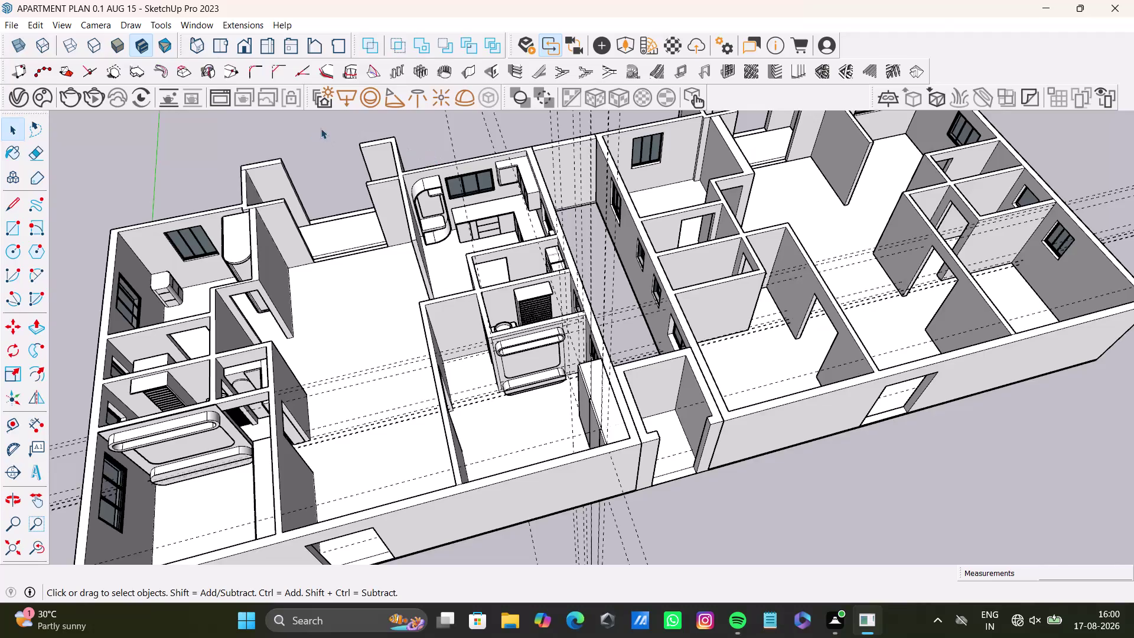
Orbit and zoom around the apartment to look down into the left bedroom and bathrooms.
scroll(up, 3)
scroll(down, 3)
middle_drag(358, 241, 445, 210)
scroll(up, 3)
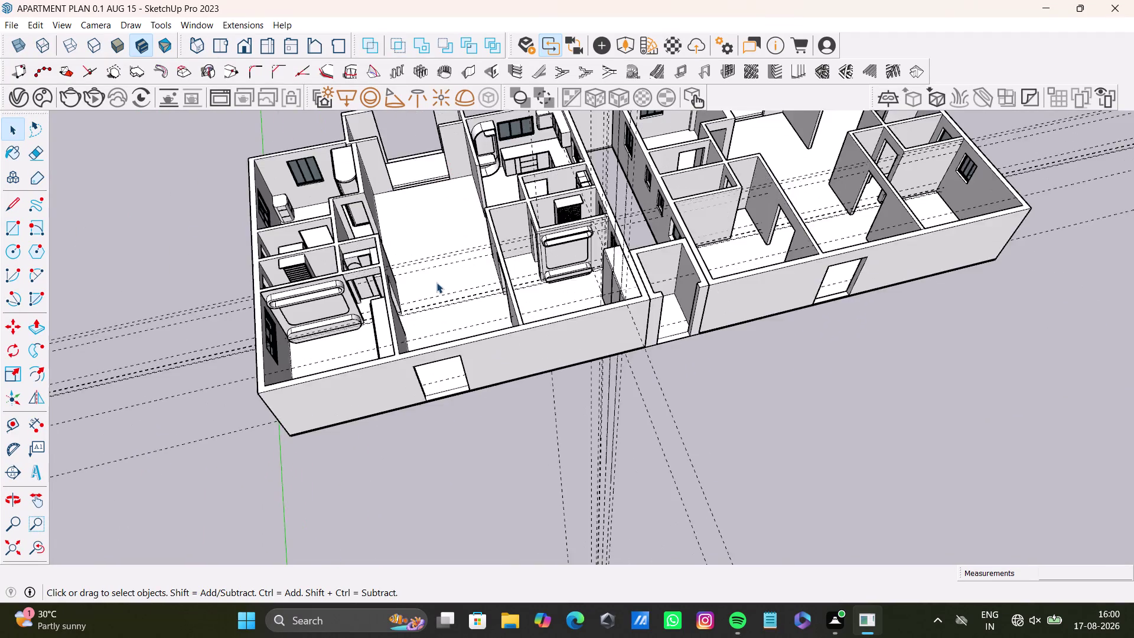
scroll(up, 3)
middle_drag(433, 281, 366, 235)
scroll(down, 3)
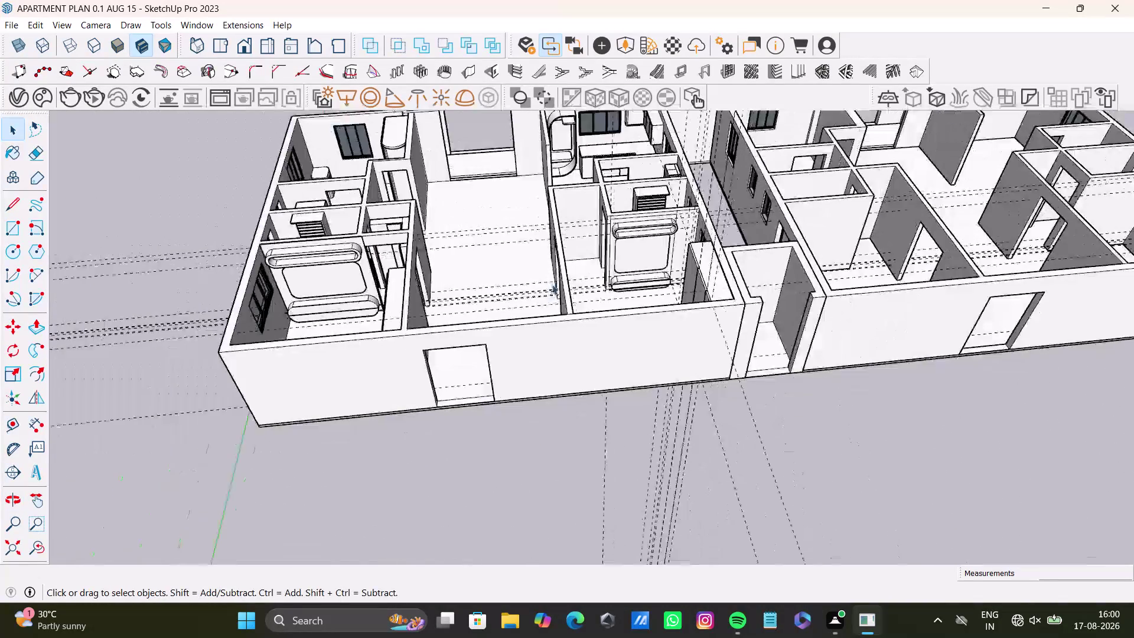
middle_drag(557, 272, 599, 417)
scroll(up, 3)
middle_drag(364, 339, 355, 527)
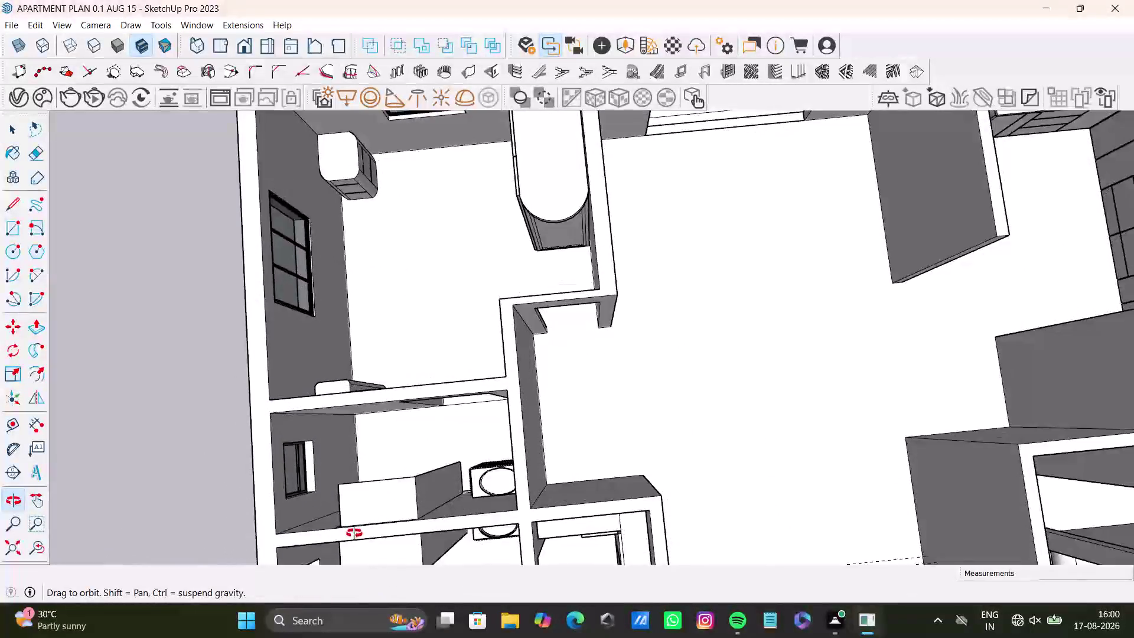
middle_drag(355, 527, 396, 192)
scroll(down, 3)
middle_drag(420, 253, 416, 457)
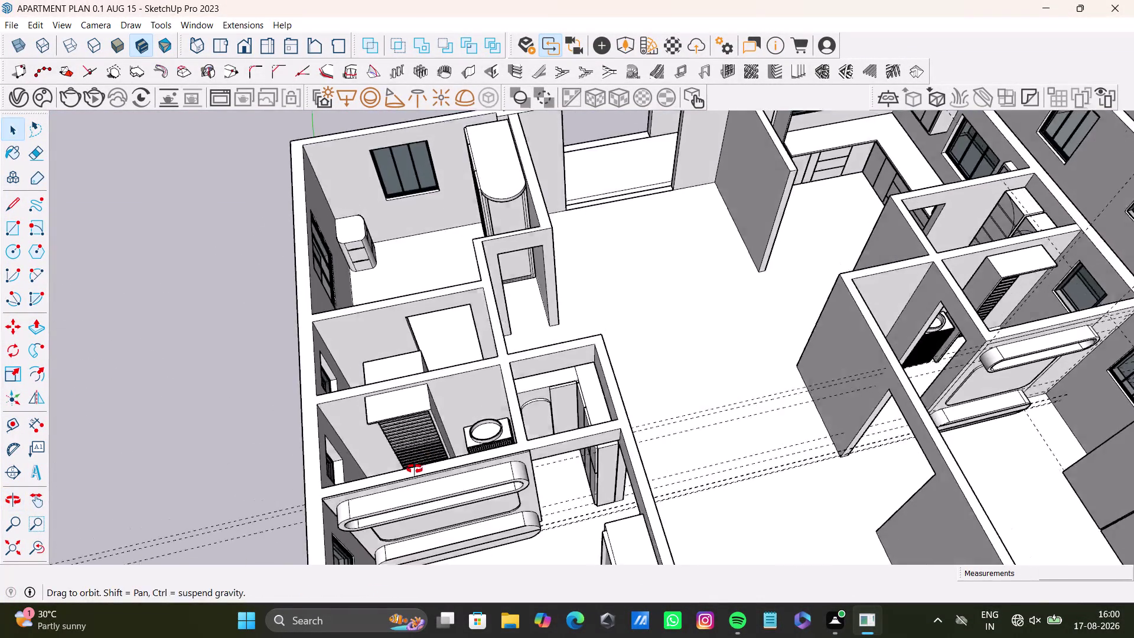
middle_drag(416, 457, 412, 477)
scroll(up, 3)
middle_drag(445, 402, 308, 432)
scroll(down, 3)
middle_drag(306, 333, 432, 337)
scroll(down, 3)
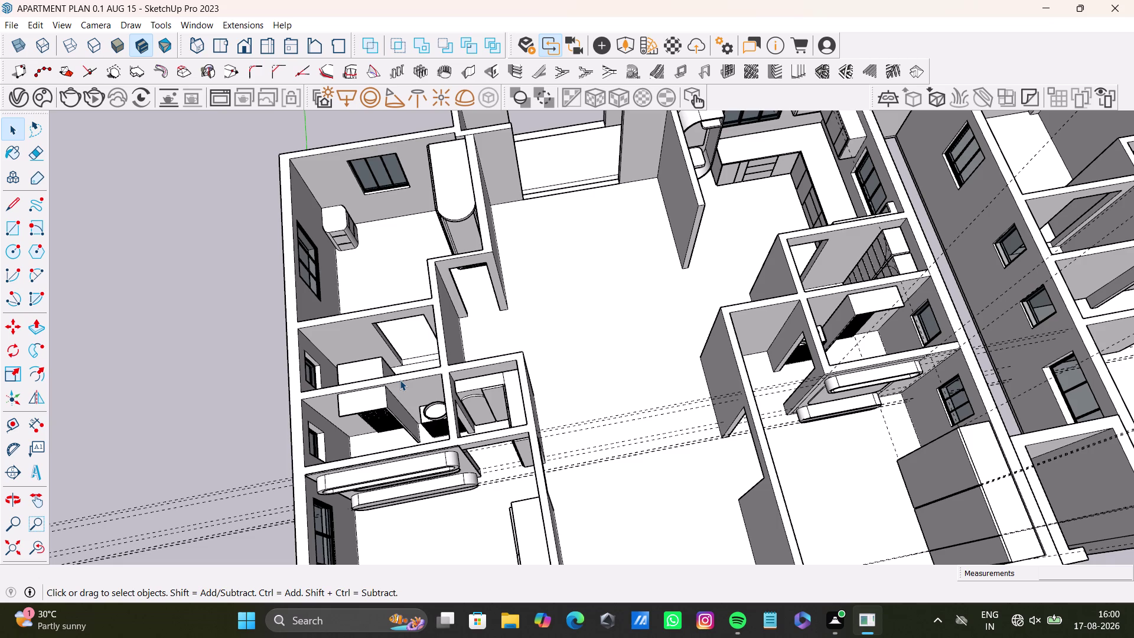
Orbit the apartment from another side to a near top-down view of the plan.
key(space)
scroll(down, 3)
click(128, 321)
middle_drag(226, 344, 329, 338)
middle_drag(444, 372, 632, 288)
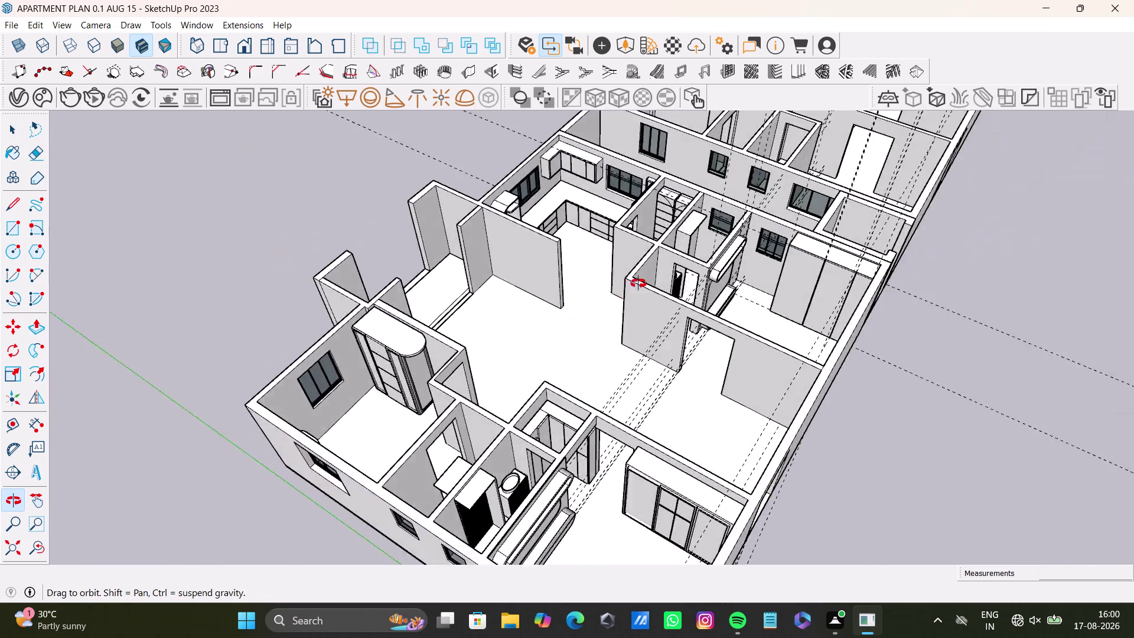
middle_drag(631, 288, 767, 201)
middle_drag(624, 369, 756, 402)
scroll(up, 3)
middle_drag(723, 384, 462, 500)
scroll(up, 3)
middle_drag(545, 422, 550, 382)
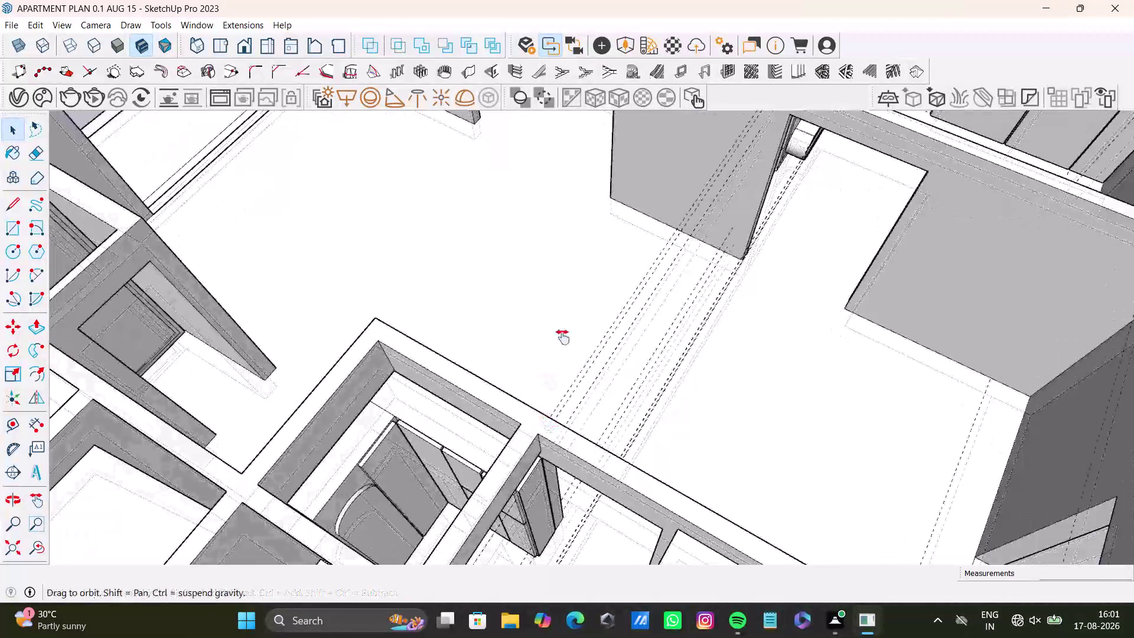
middle_drag(549, 382, 593, 267)
middle_drag(527, 337, 692, 366)
scroll(down, 3)
middle_drag(490, 356, 616, 343)
middle_drag(625, 356, 490, 407)
scroll(down, 3)
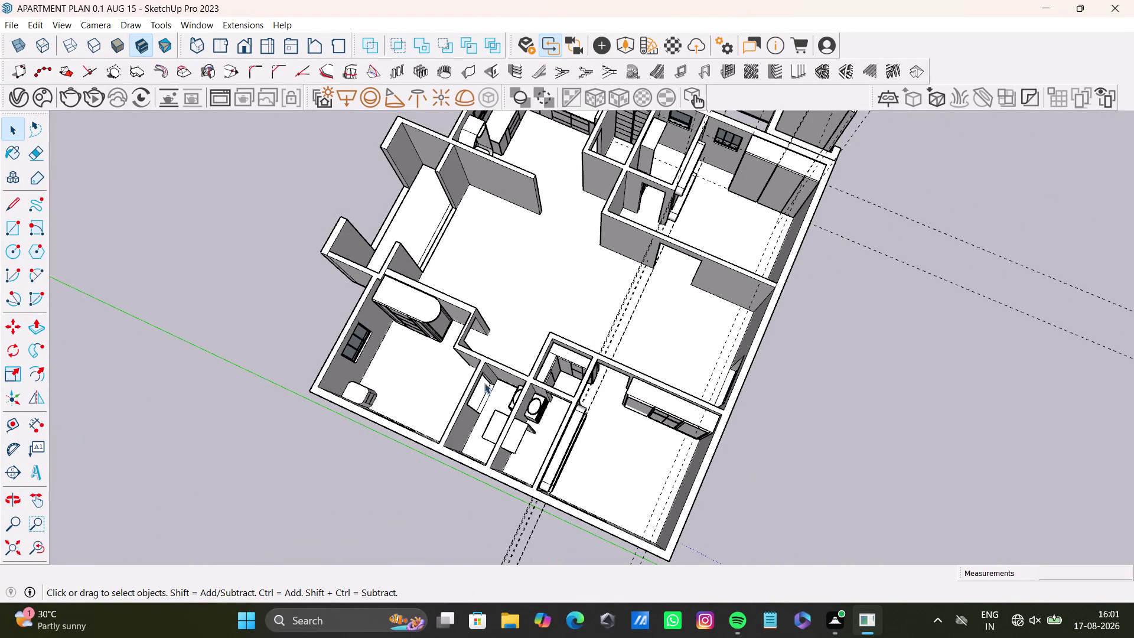
Zoom in on the bedroom wardrobe, then orbit toward the kitchen and staircase.
key(space)
click(136, 239)
key(space)
click(138, 243)
scroll(up, 3)
middle_drag(352, 370, 386, 327)
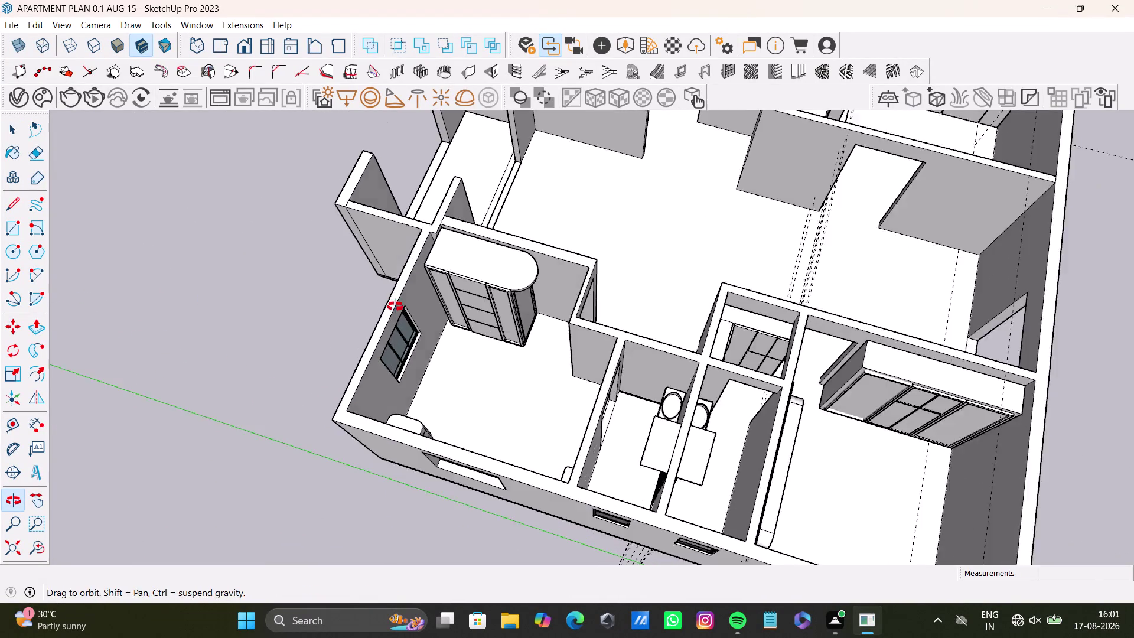
middle_drag(385, 327, 450, 170)
scroll(up, 3)
middle_drag(493, 371, 464, 475)
scroll(up, 3)
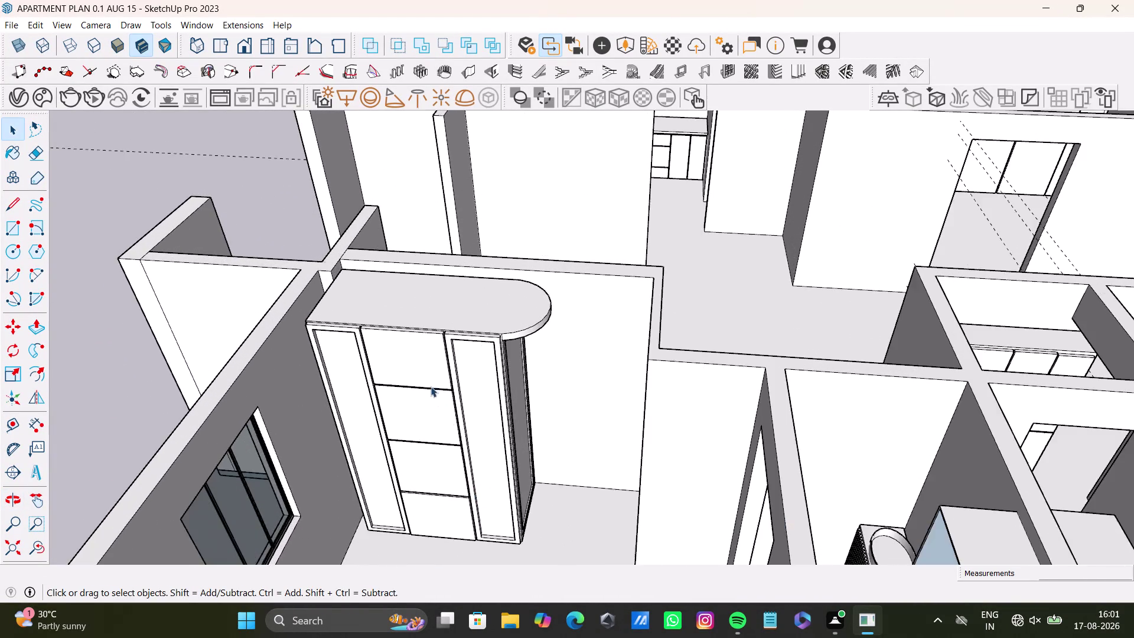
scroll(up, 3)
middle_drag(430, 386, 174, 468)
scroll(down, 3)
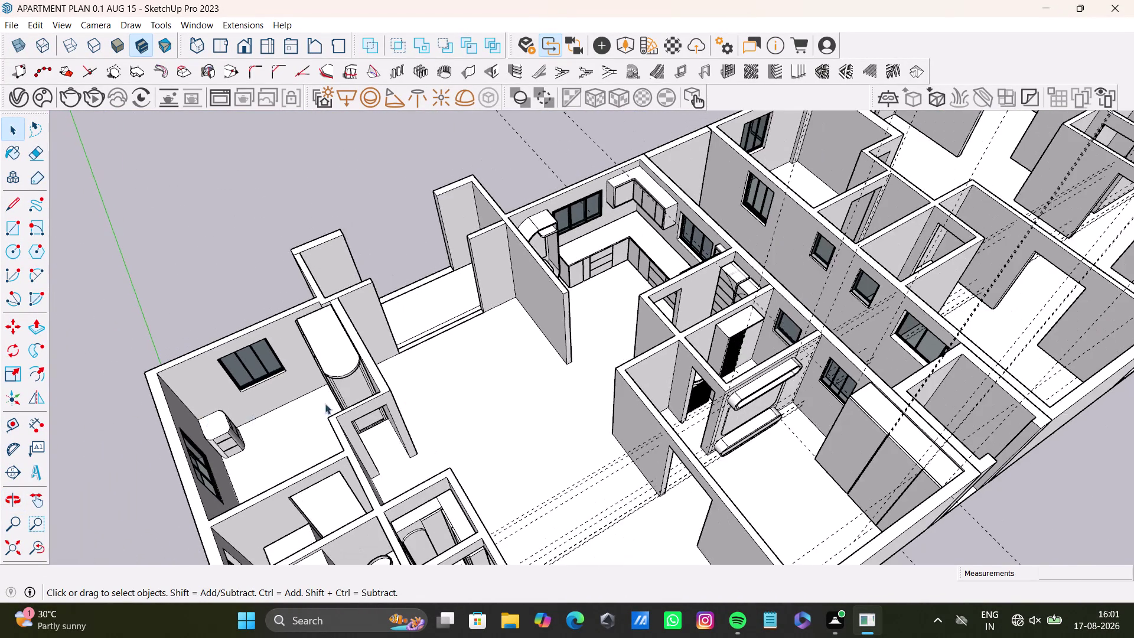
middle_drag(424, 387, 356, 443)
scroll(up, 3)
middle_drag(541, 329, 772, 340)
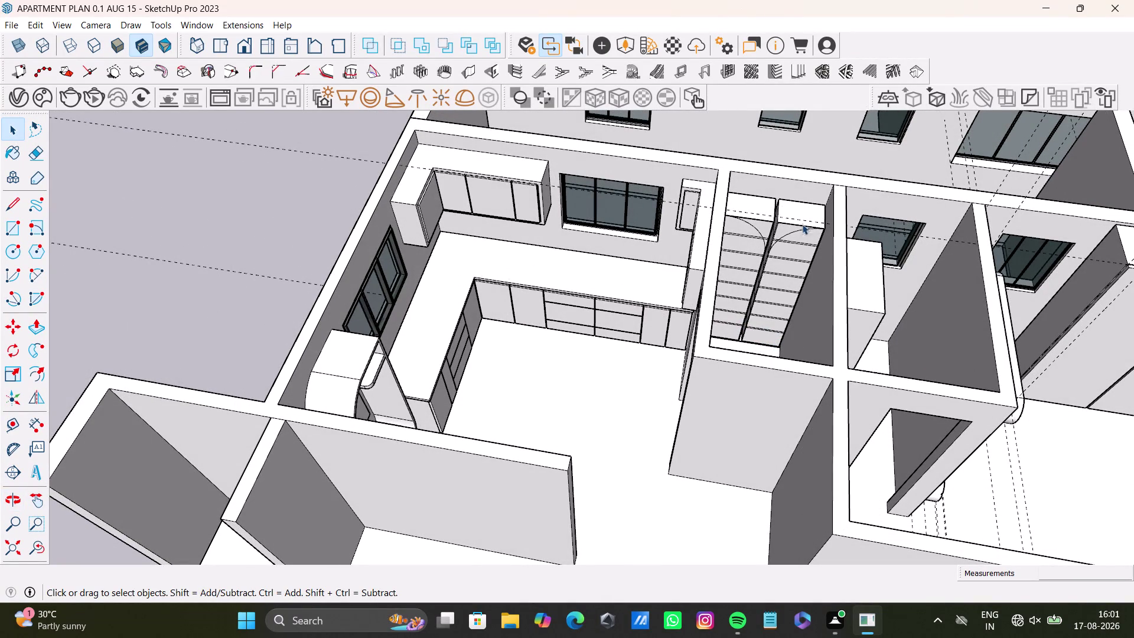
Swing the view across the back rooms and settle above the bathroom with the tub.
scroll(down, 3)
middle_drag(721, 335, 530, 362)
scroll(up, 3)
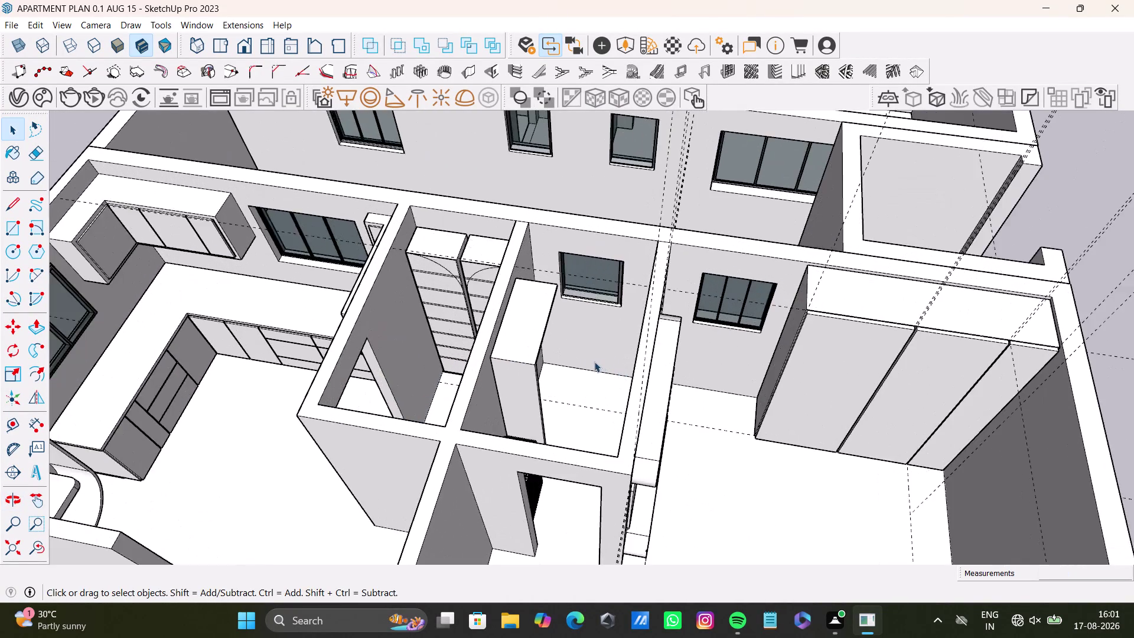
middle_drag(592, 361, 351, 384)
scroll(down, 3)
middle_drag(482, 349, 814, 263)
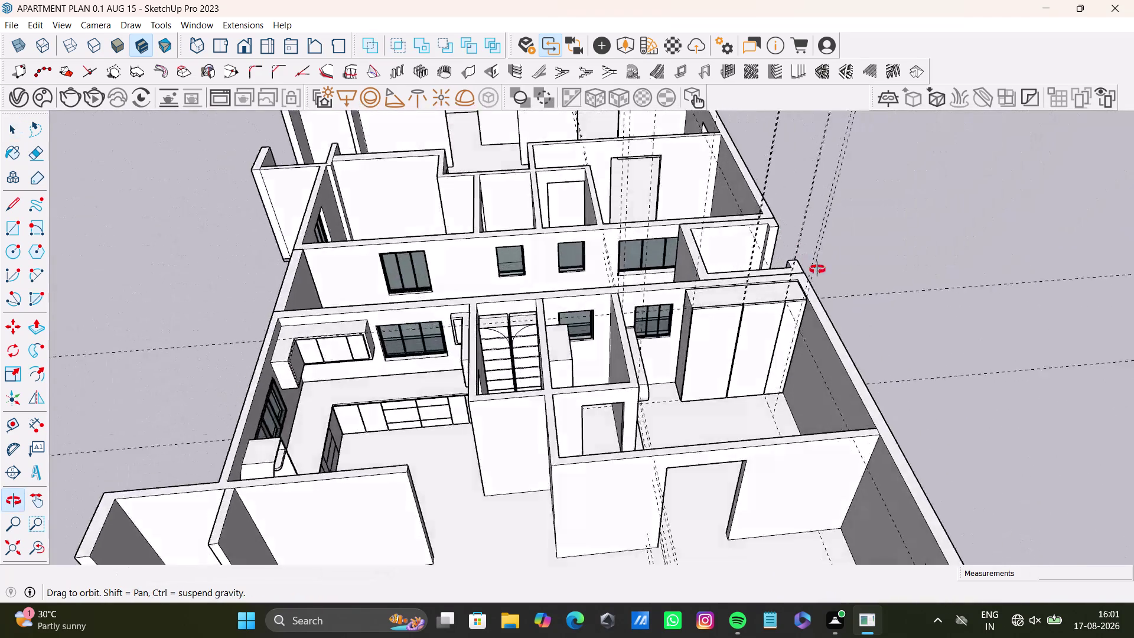
middle_drag(813, 262, 391, 276)
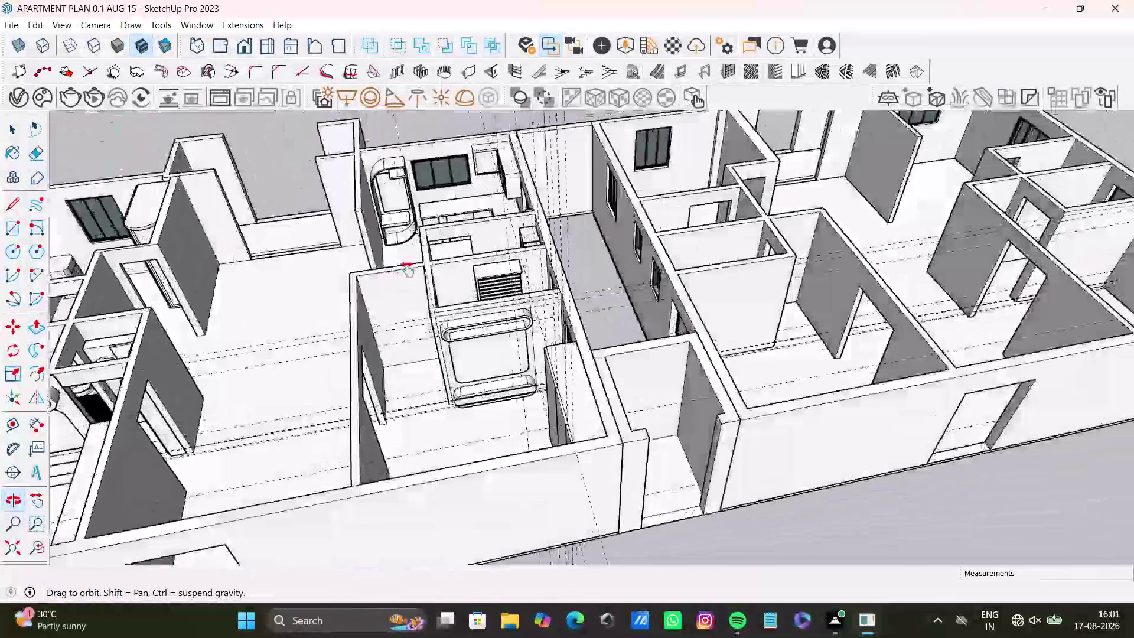
middle_drag(391, 276, 548, 300)
scroll(up, 3)
middle_drag(578, 348, 587, 386)
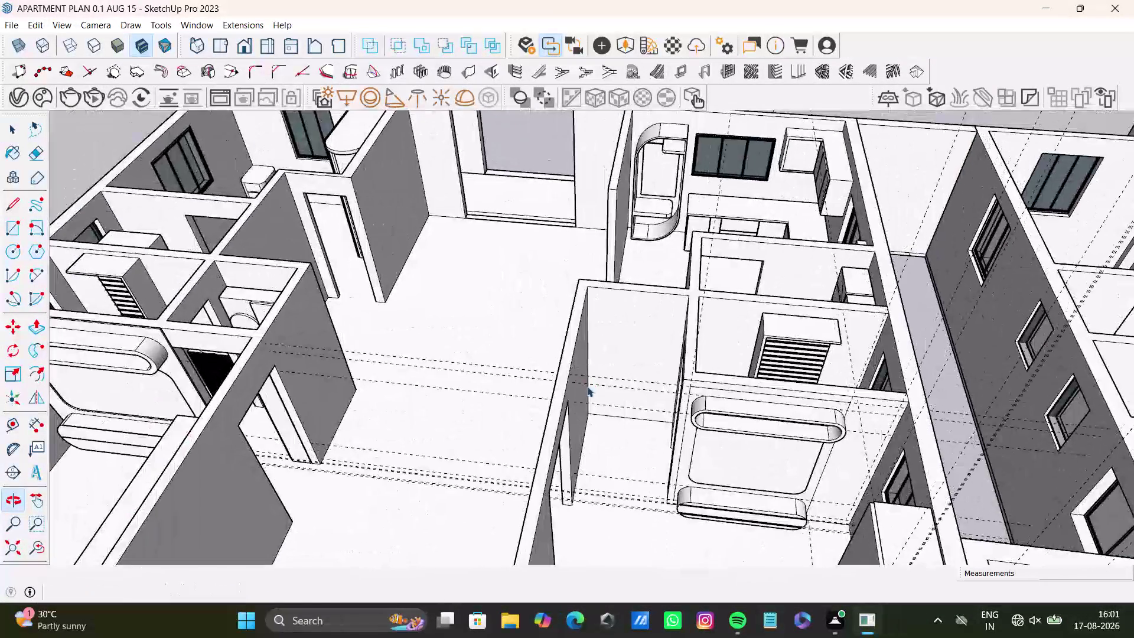
scroll(up, 3)
middle_drag(602, 390, 588, 477)
scroll(up, 3)
middle_drag(621, 410, 621, 395)
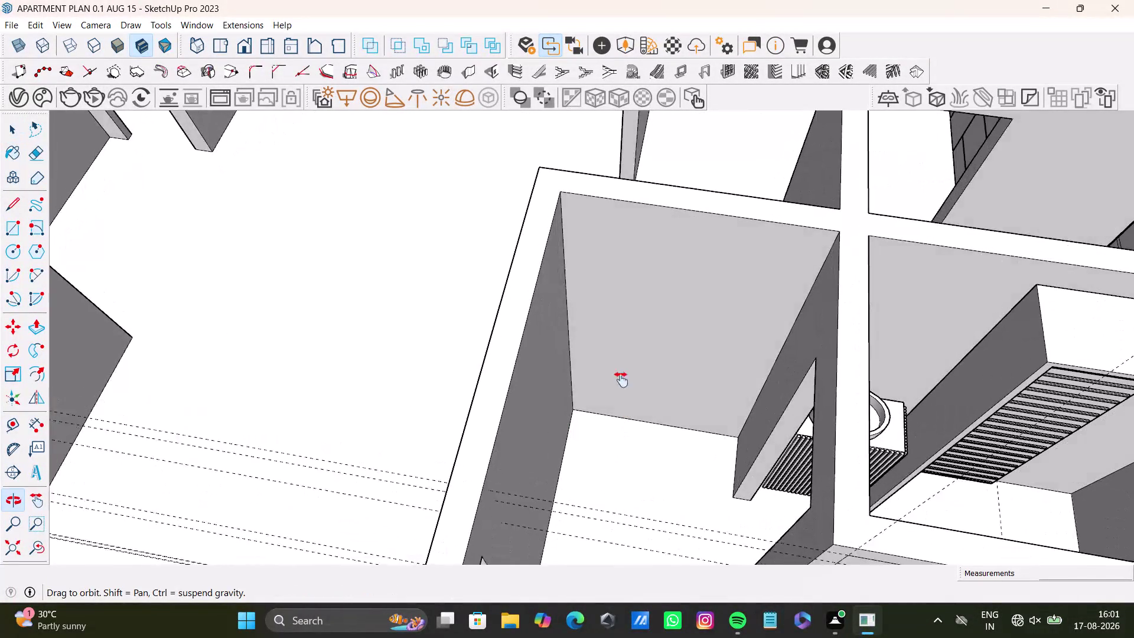
middle_drag(621, 395, 553, 371)
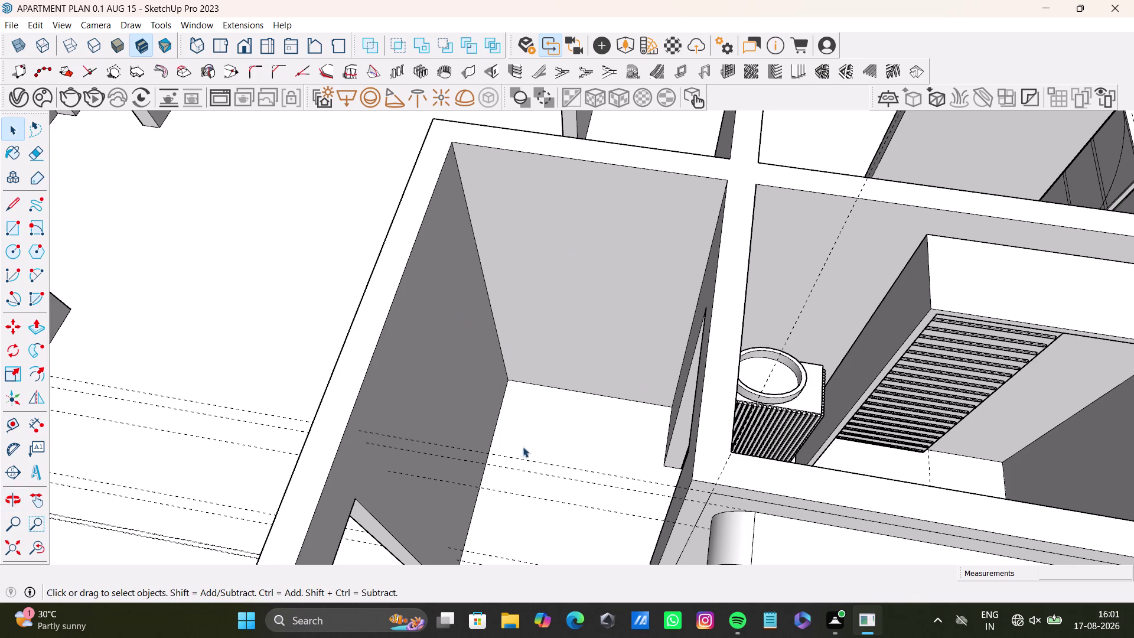
scroll(down, 3)
middle_drag(532, 423, 529, 311)
scroll(up, 3)
middle_drag(533, 330, 623, 440)
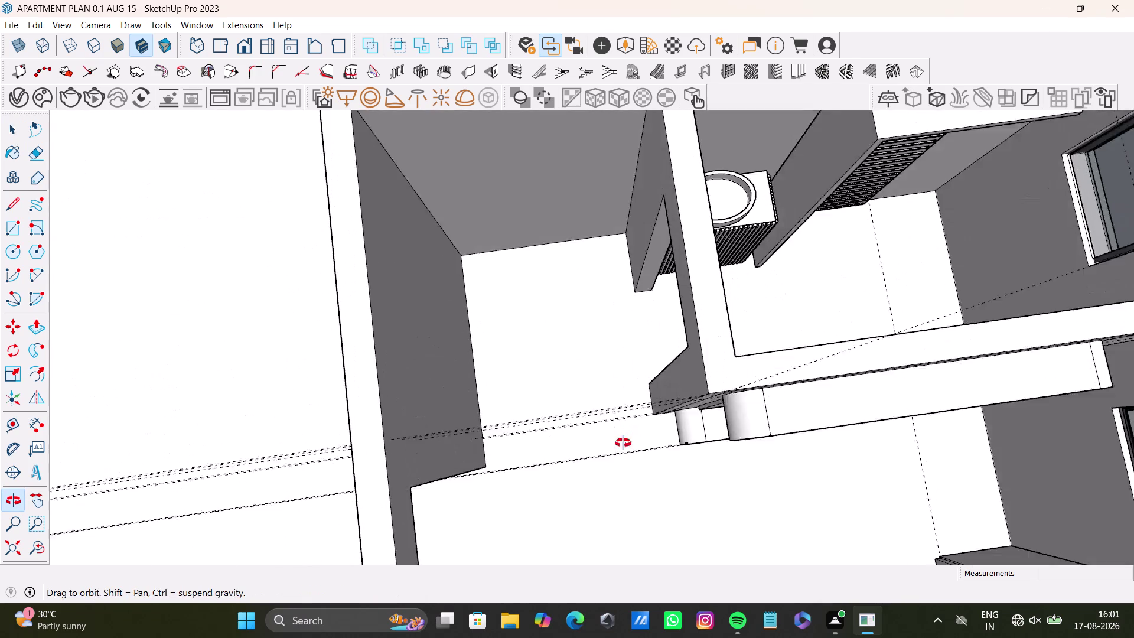
middle_drag(623, 439, 599, 336)
middle_drag(599, 316, 601, 533)
middle_drag(577, 470, 565, 455)
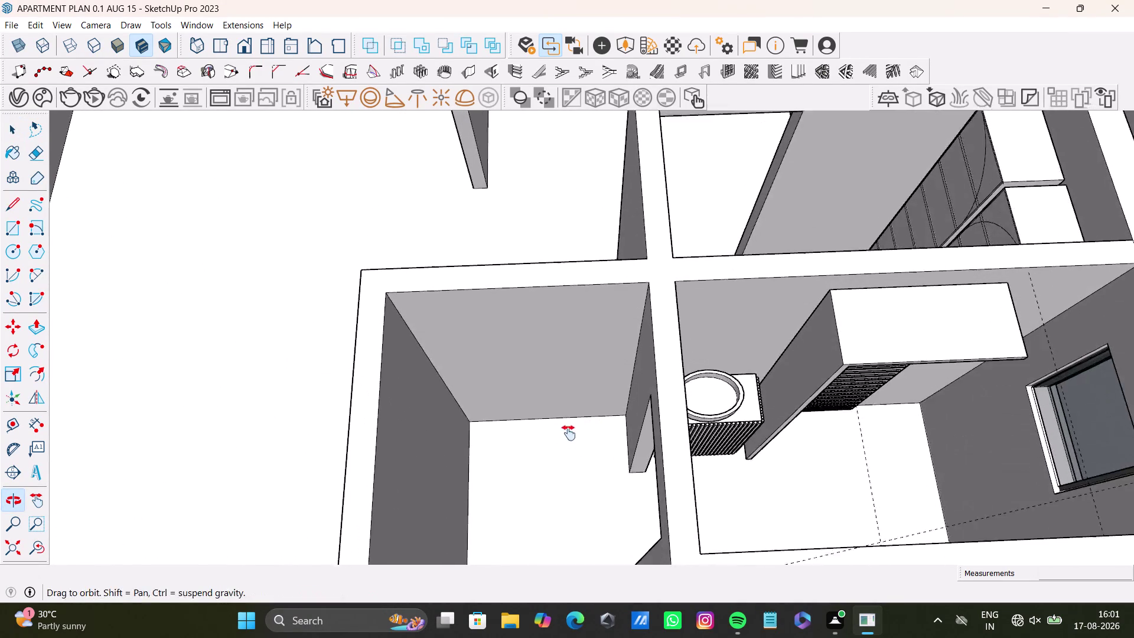
middle_drag(565, 454, 572, 413)
Draw a rectangle across the bathroom's back wall face.
triple_click(544, 326)
double_click(545, 326)
click(544, 326)
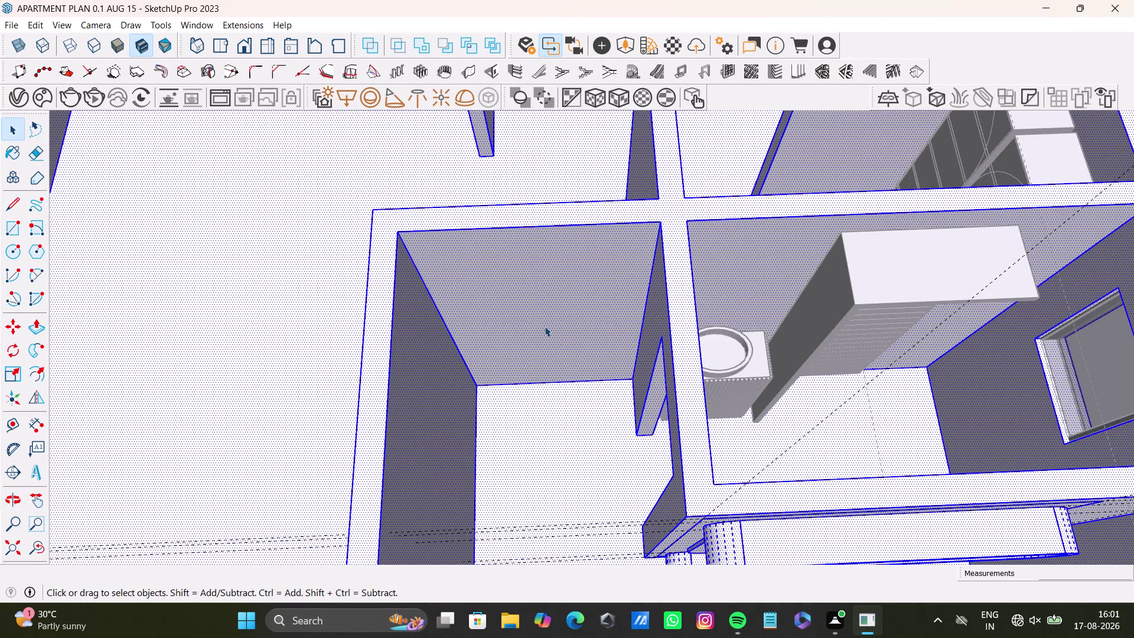
click(14, 228)
scroll(up, 3)
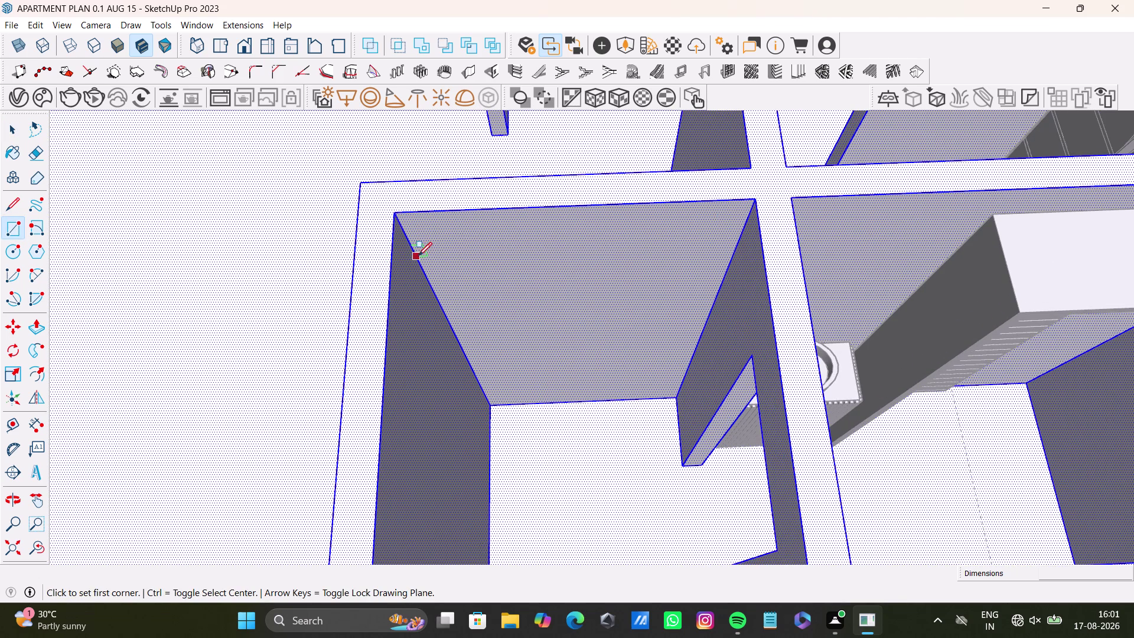
drag(418, 256, 438, 256)
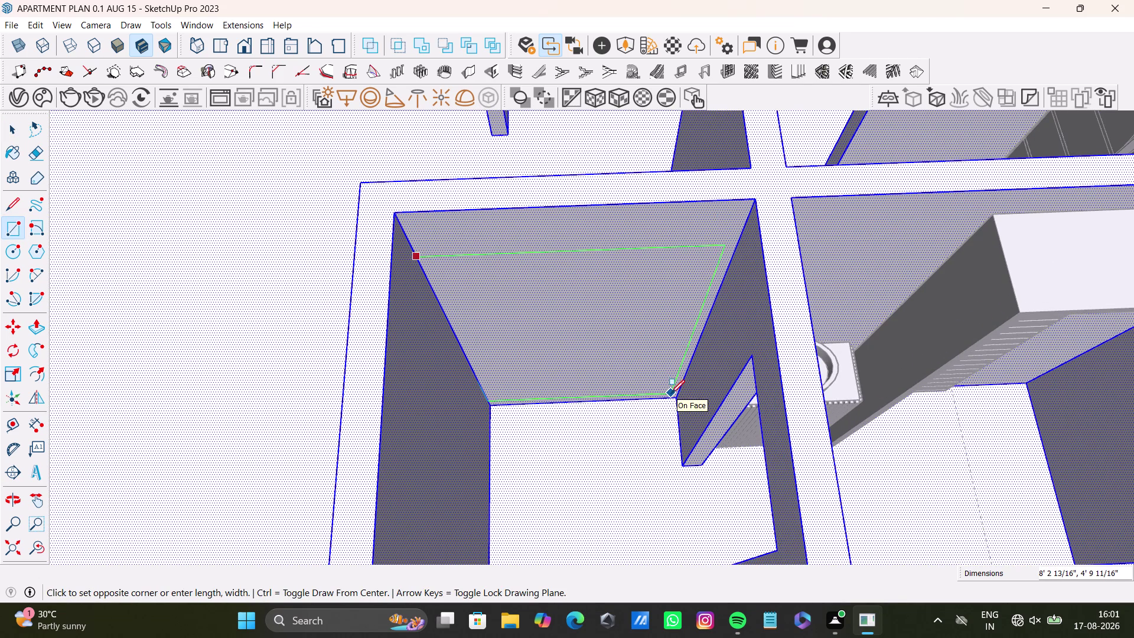
key(Right)
key(Left)
click(675, 401)
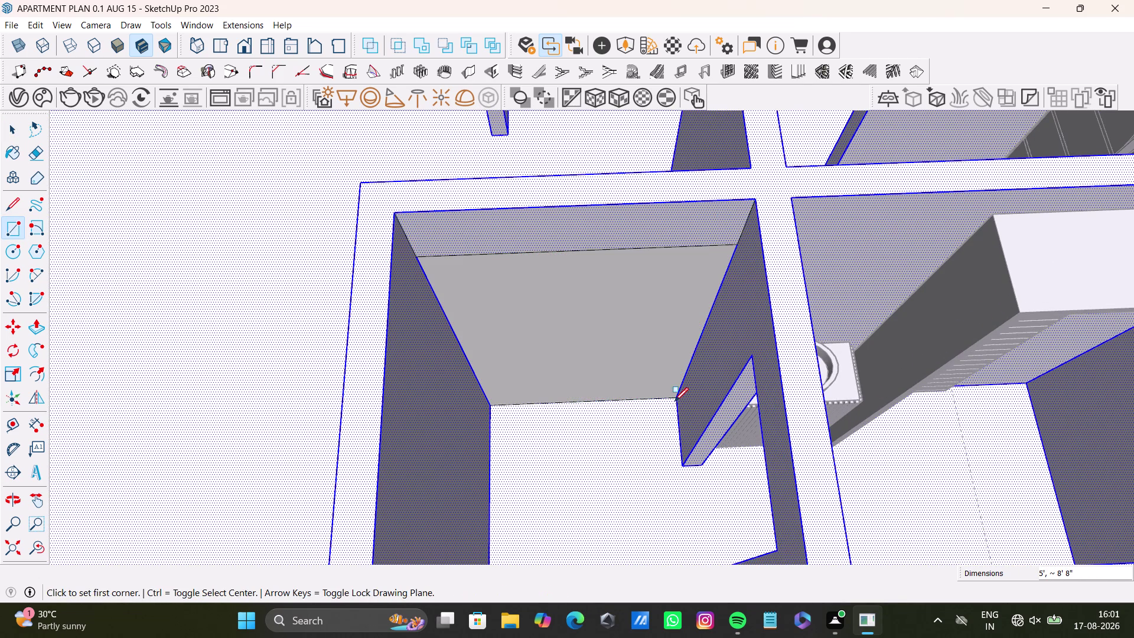
key(space)
click(594, 321)
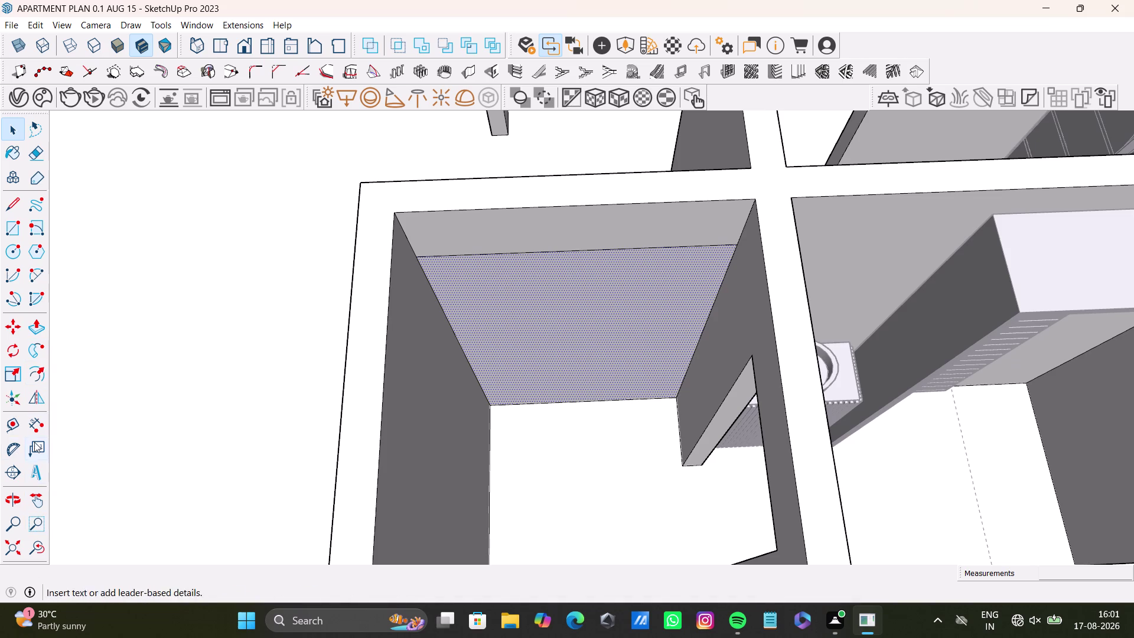
Offset the wall rectangle inward into a slightly smaller inset outline and view it face-on.
click(13, 426)
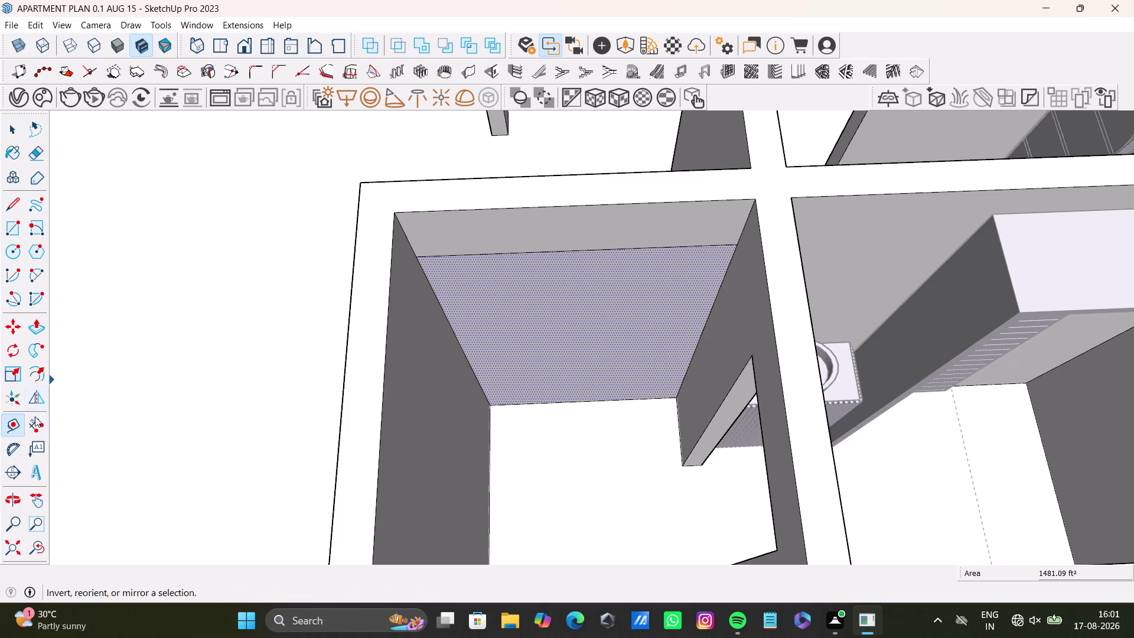
click(40, 376)
click(557, 338)
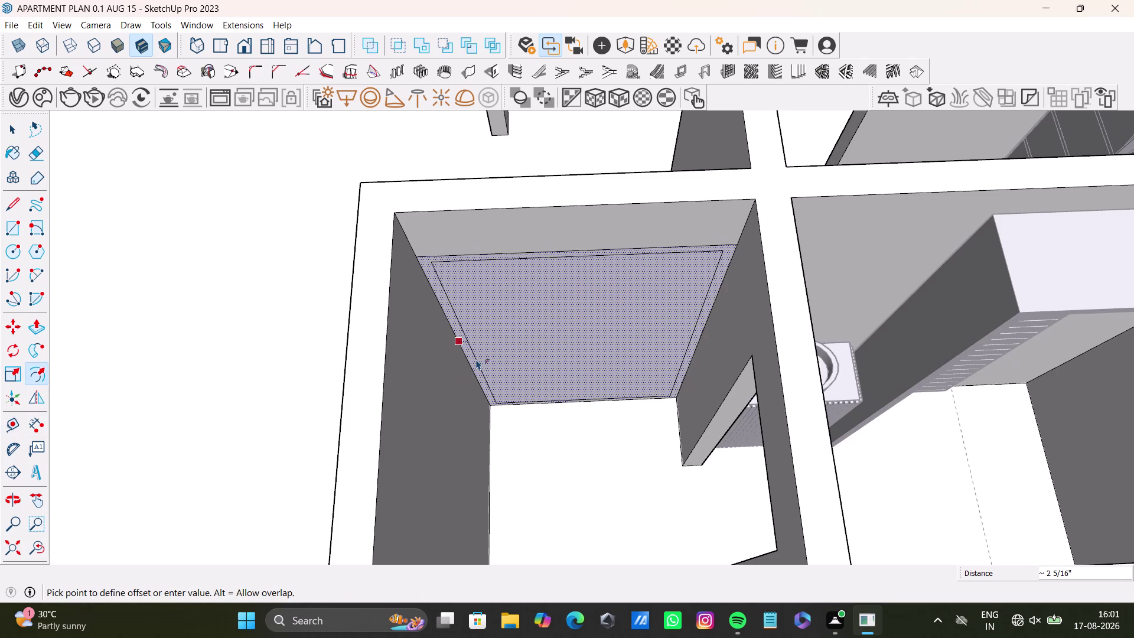
click(475, 359)
middle_drag(516, 378, 513, 287)
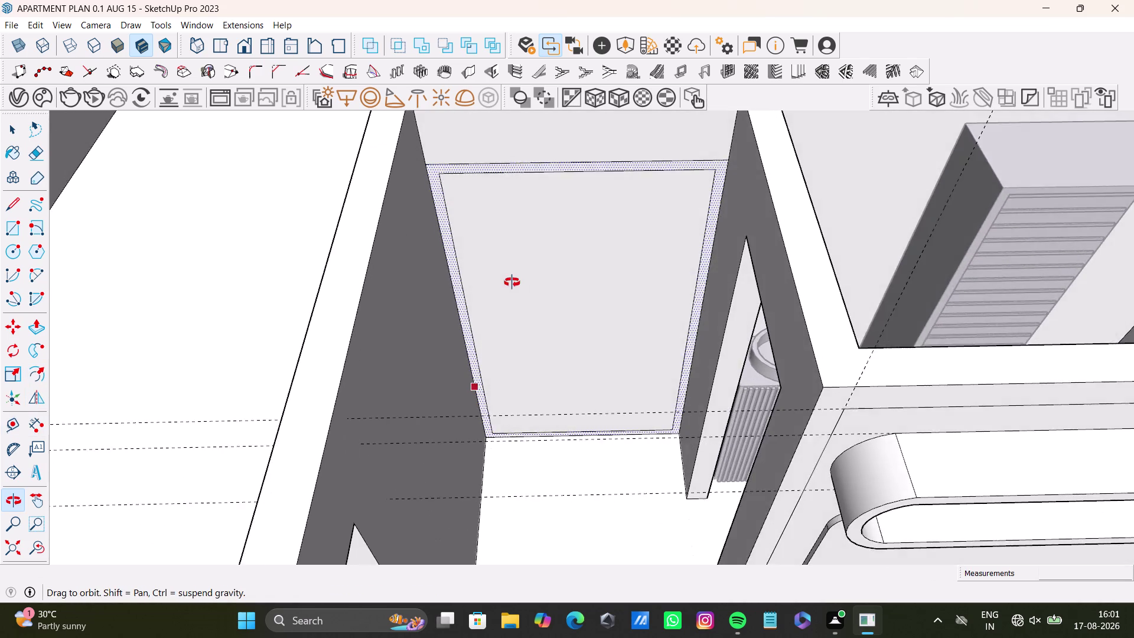
middle_drag(513, 287, 488, 247)
key(ctrl+z)
middle_drag(594, 315, 601, 284)
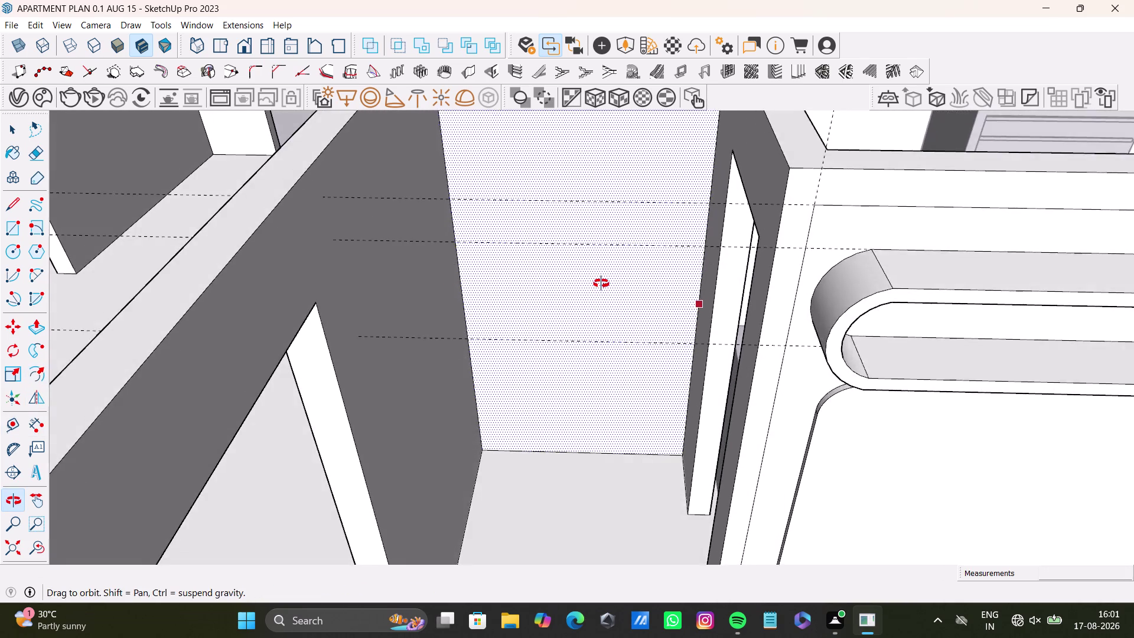
middle_drag(601, 284, 593, 359)
middle_drag(589, 365, 594, 305)
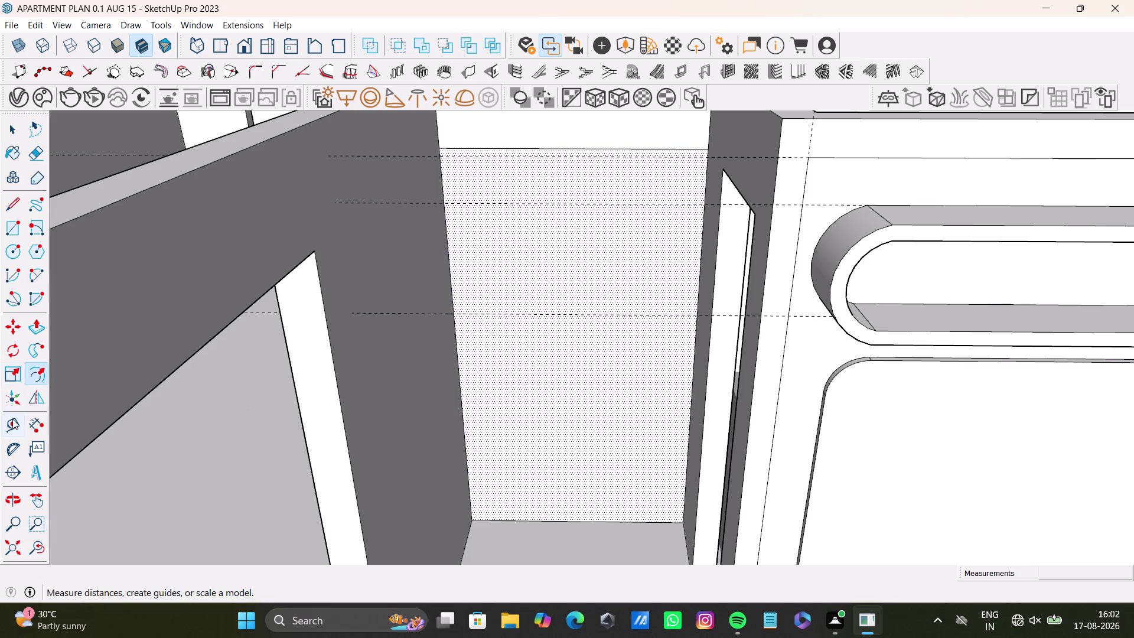
Add a guide line 2" in from the rectangle's left edge.
drag(13, 424, 22, 422)
scroll(up, 3)
click(459, 428)
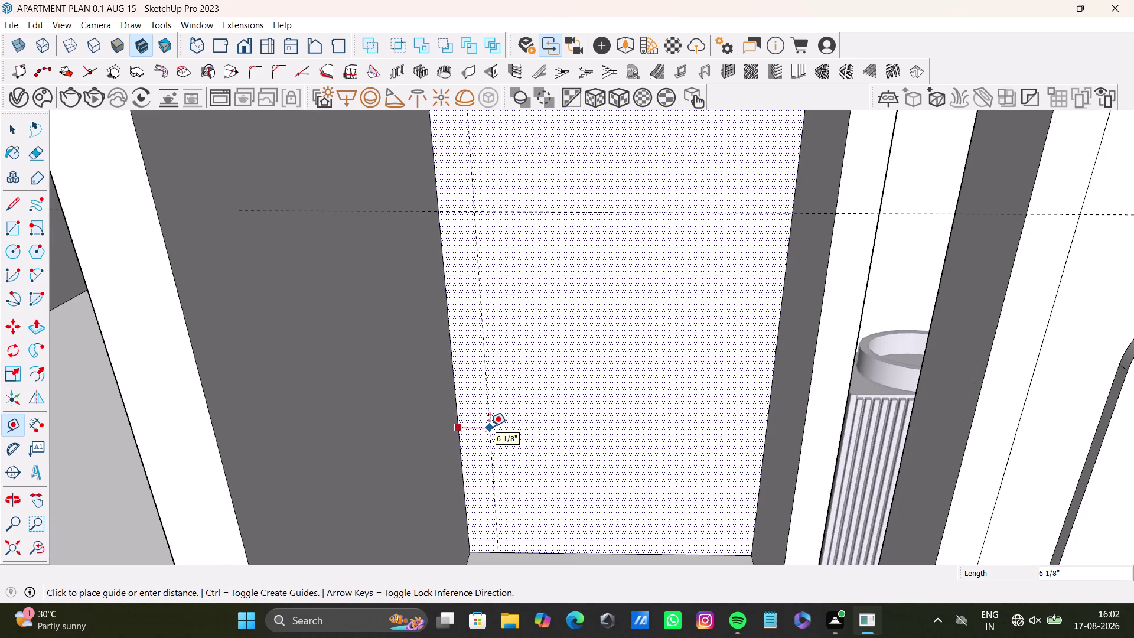
key(0)
key(BackSpace)
key(2)
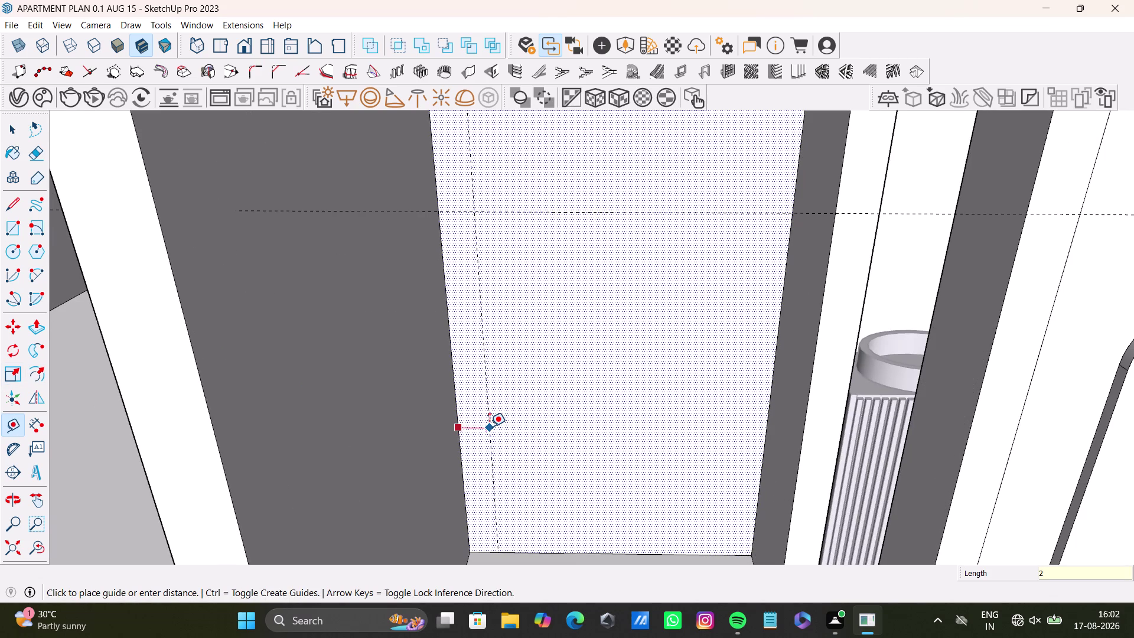
key(shift+quotedbl)
key(Return)
Add a guide line 2" in from the rectangle's right edge.
scroll(down, 3)
middle_drag(526, 429, 524, 444)
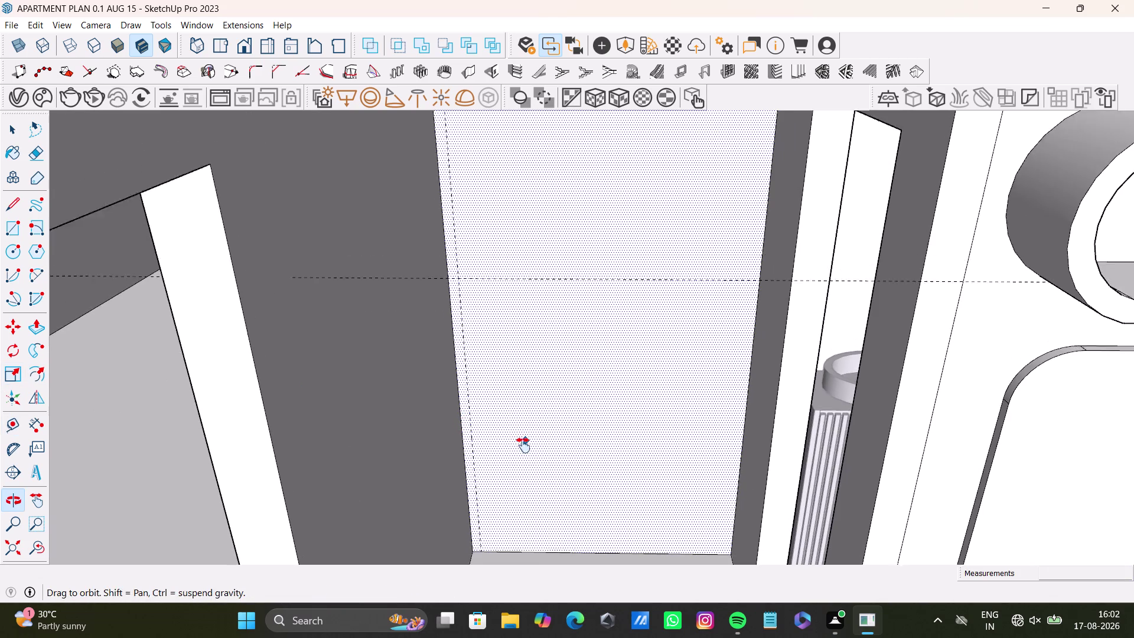
middle_drag(524, 444, 500, 501)
click(729, 342)
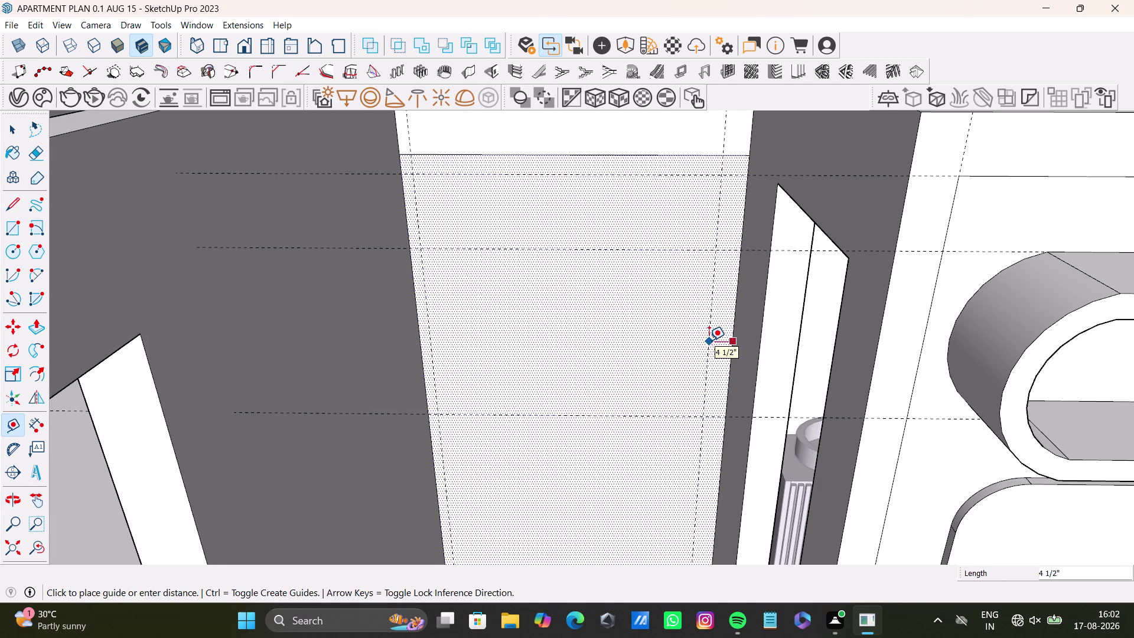
text(2")
key(Return)
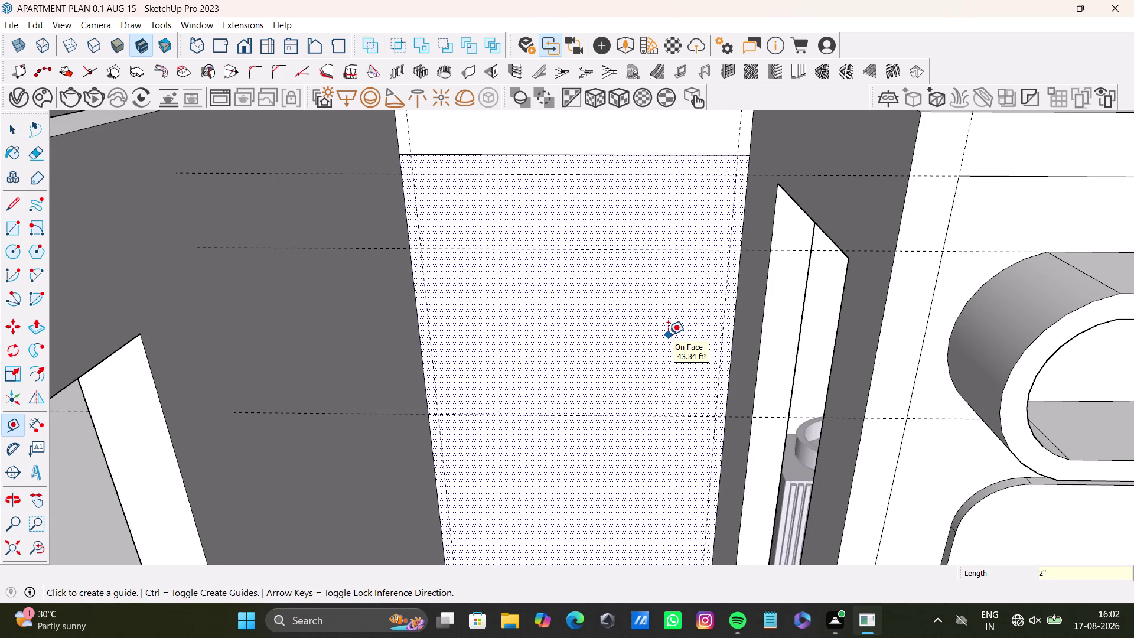